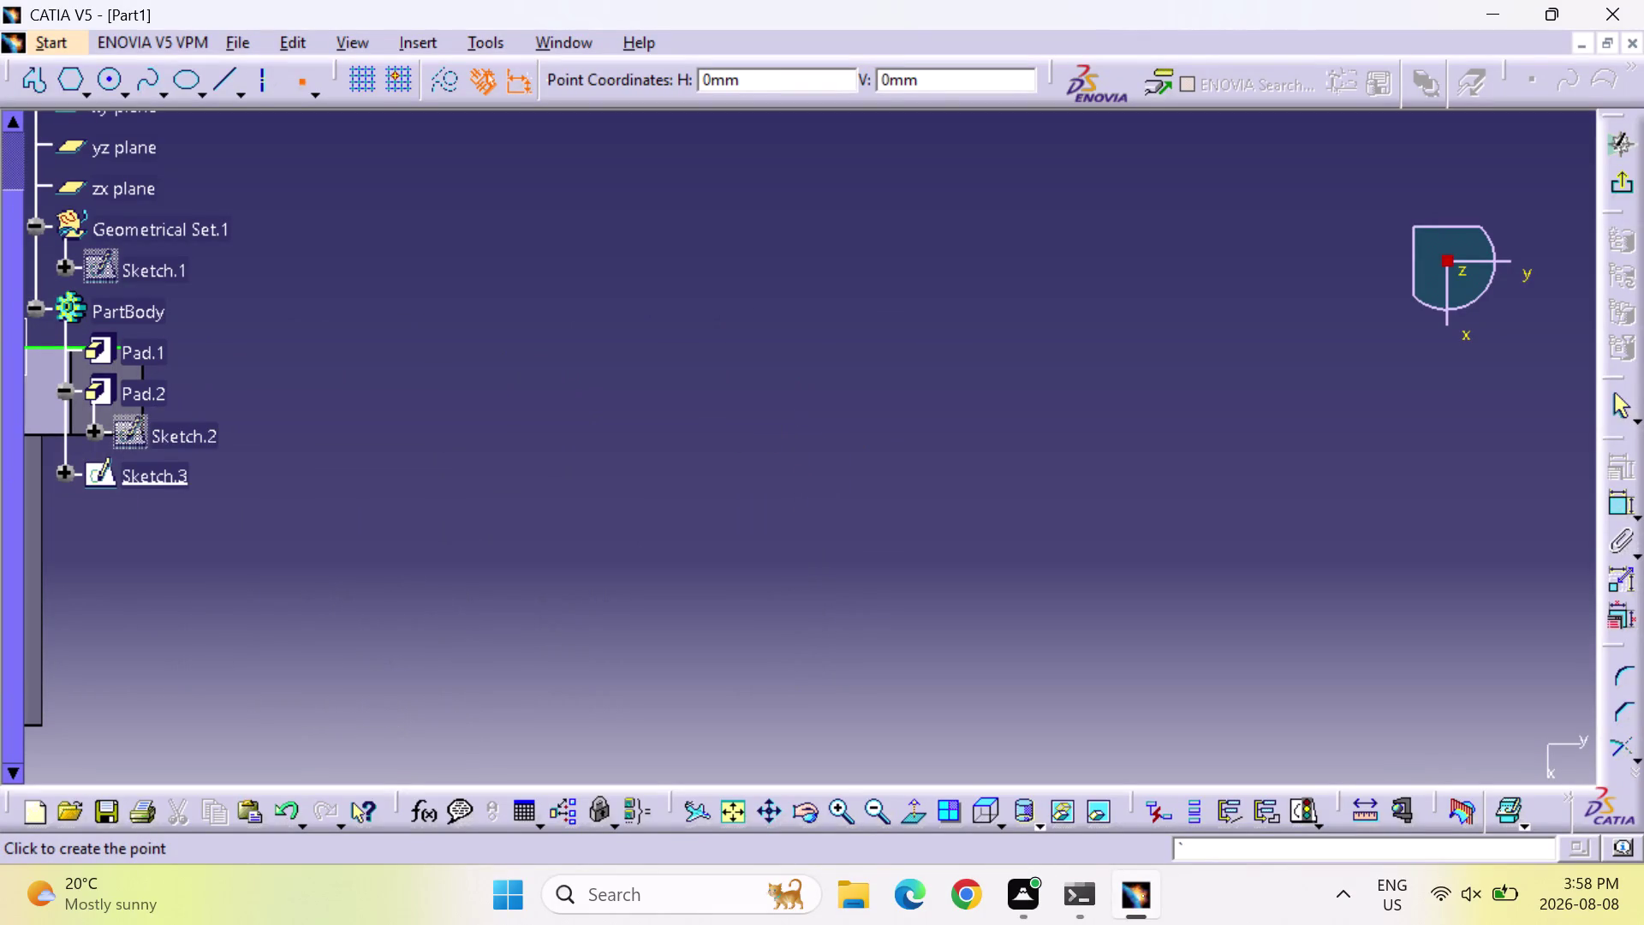
Exit the empty Sketch.3 and return to the 3D screw part.
click(296, 85)
click(674, 79)
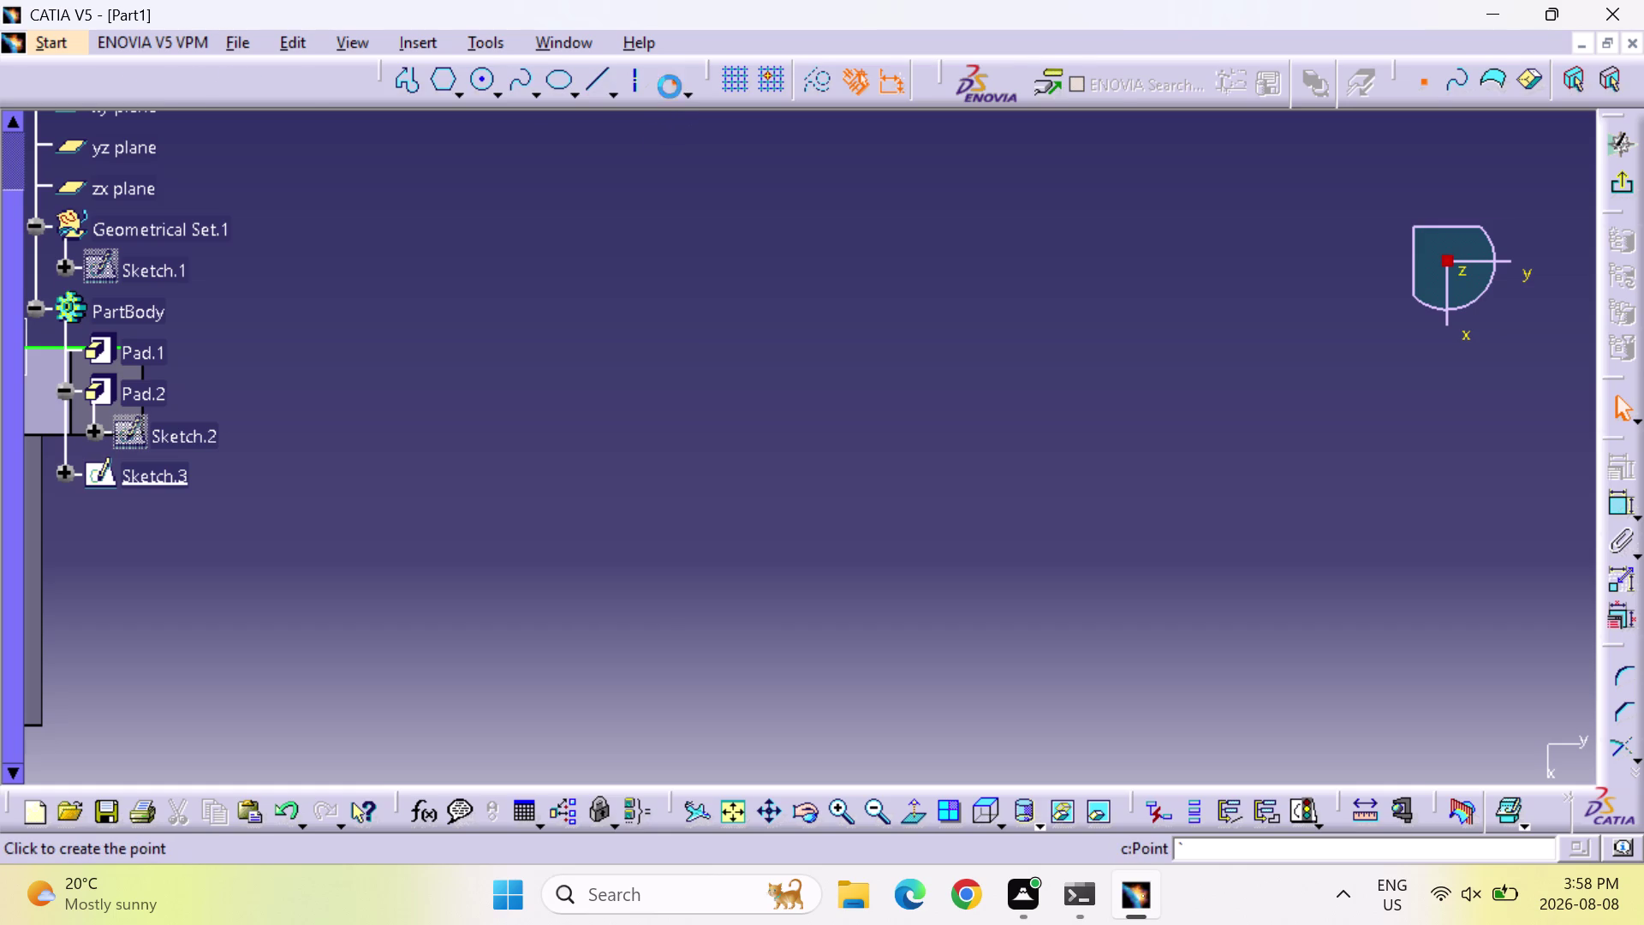
click(693, 345)
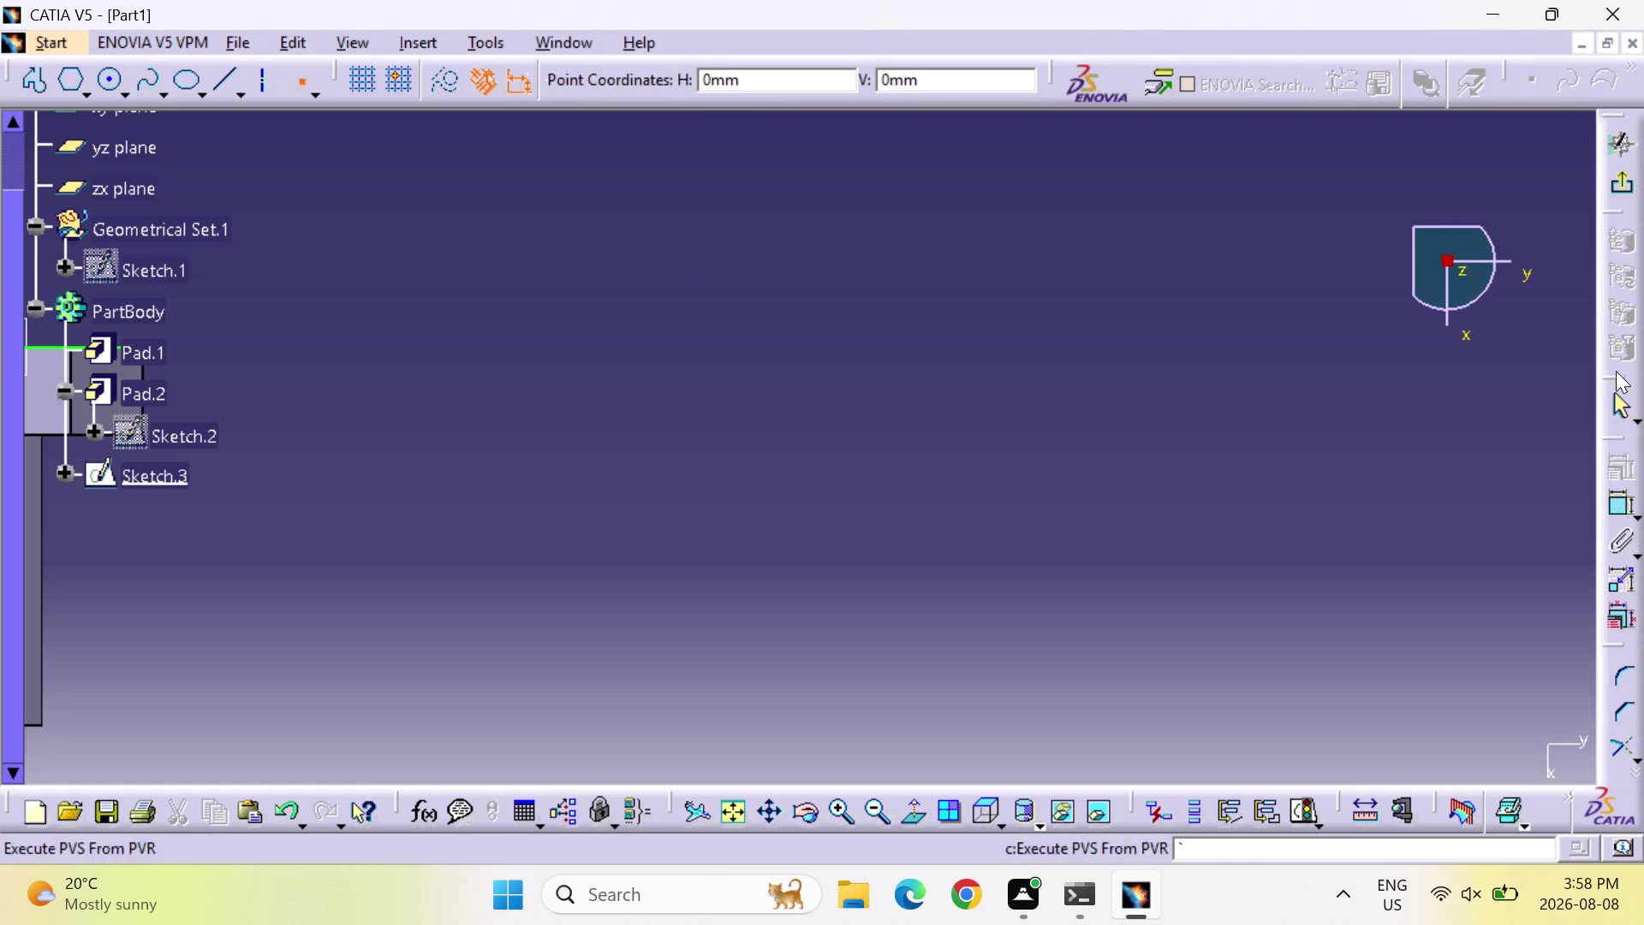
Review the specification tree and bring up the Save As dialog for the part.
drag(1622, 184, 1605, 192)
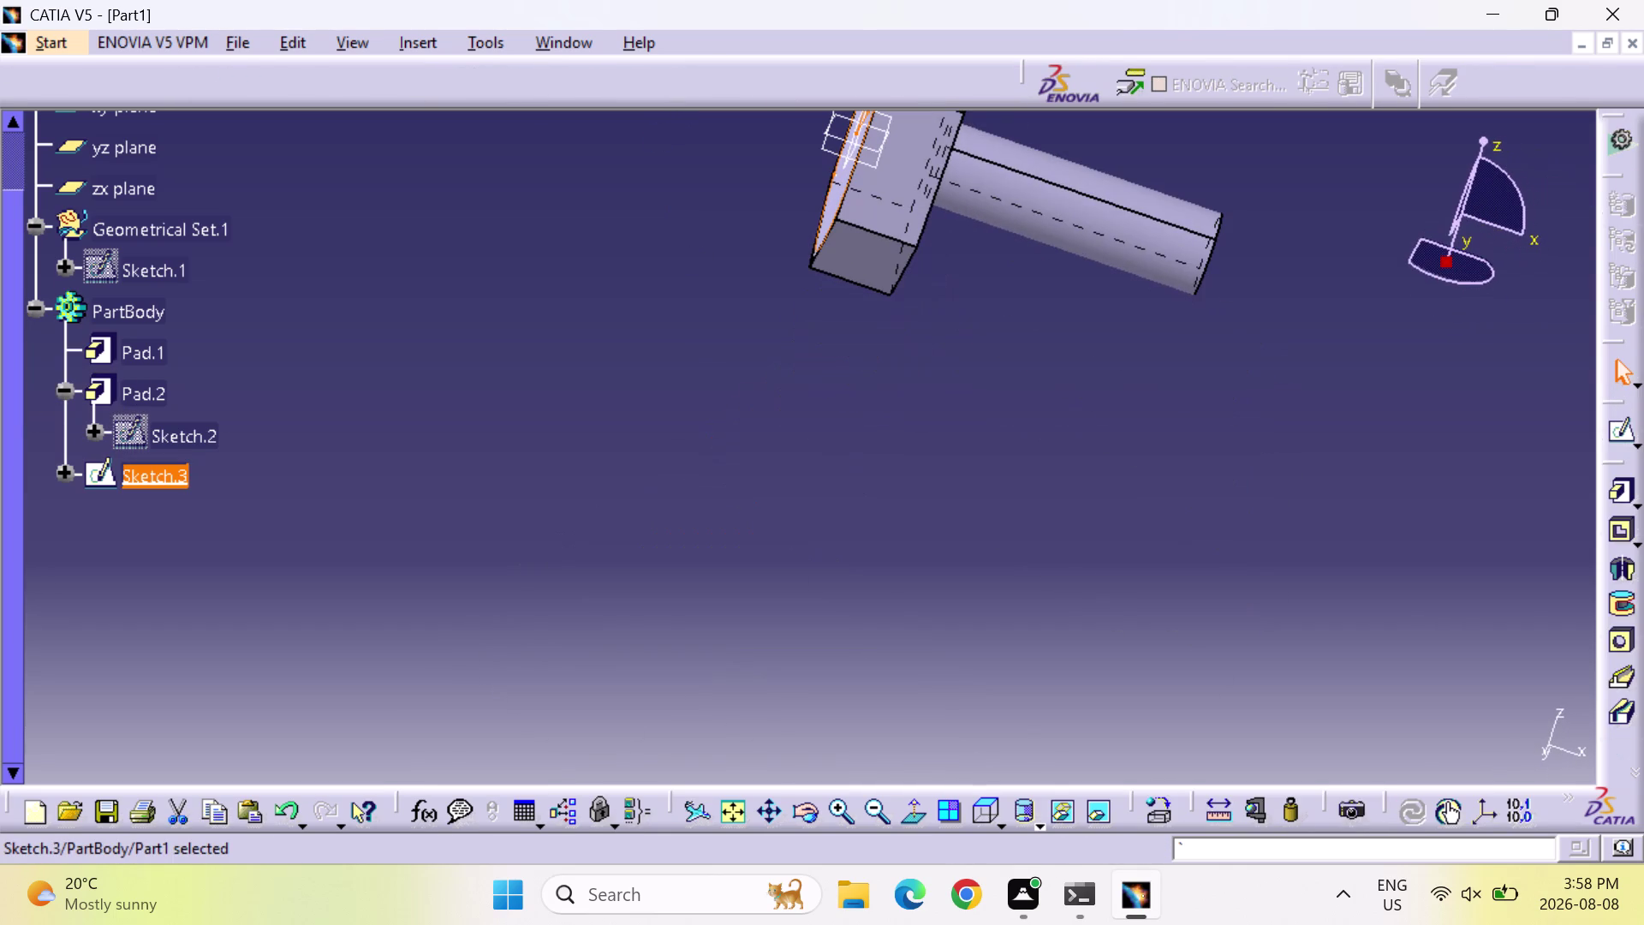
scroll(up, 3)
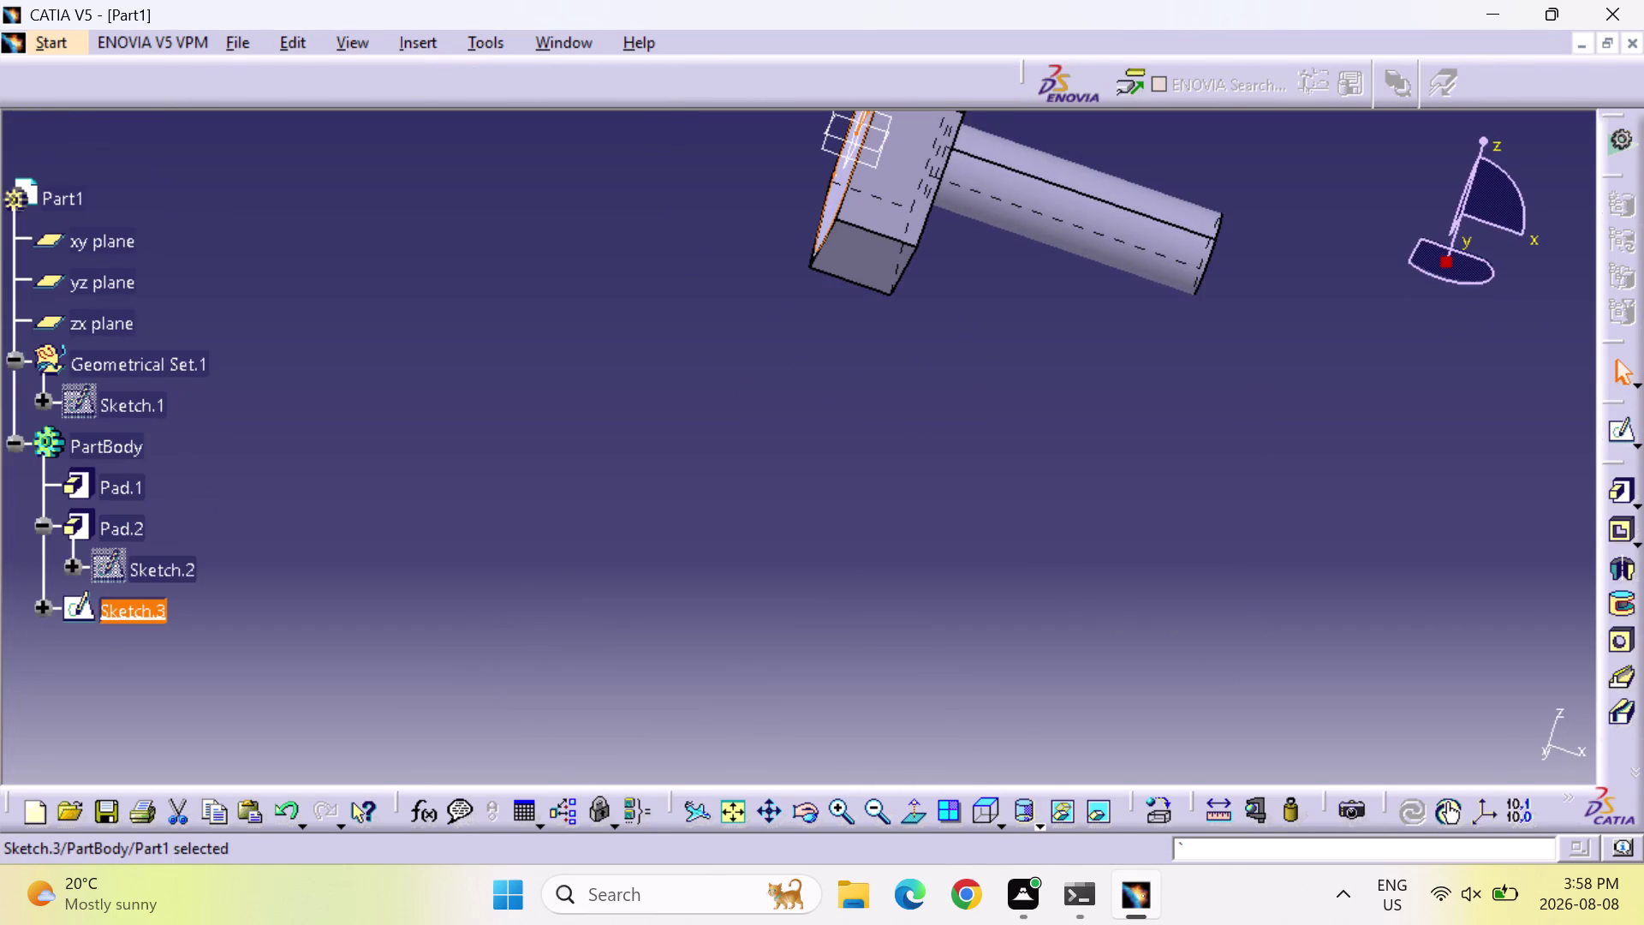
scroll(down, 3)
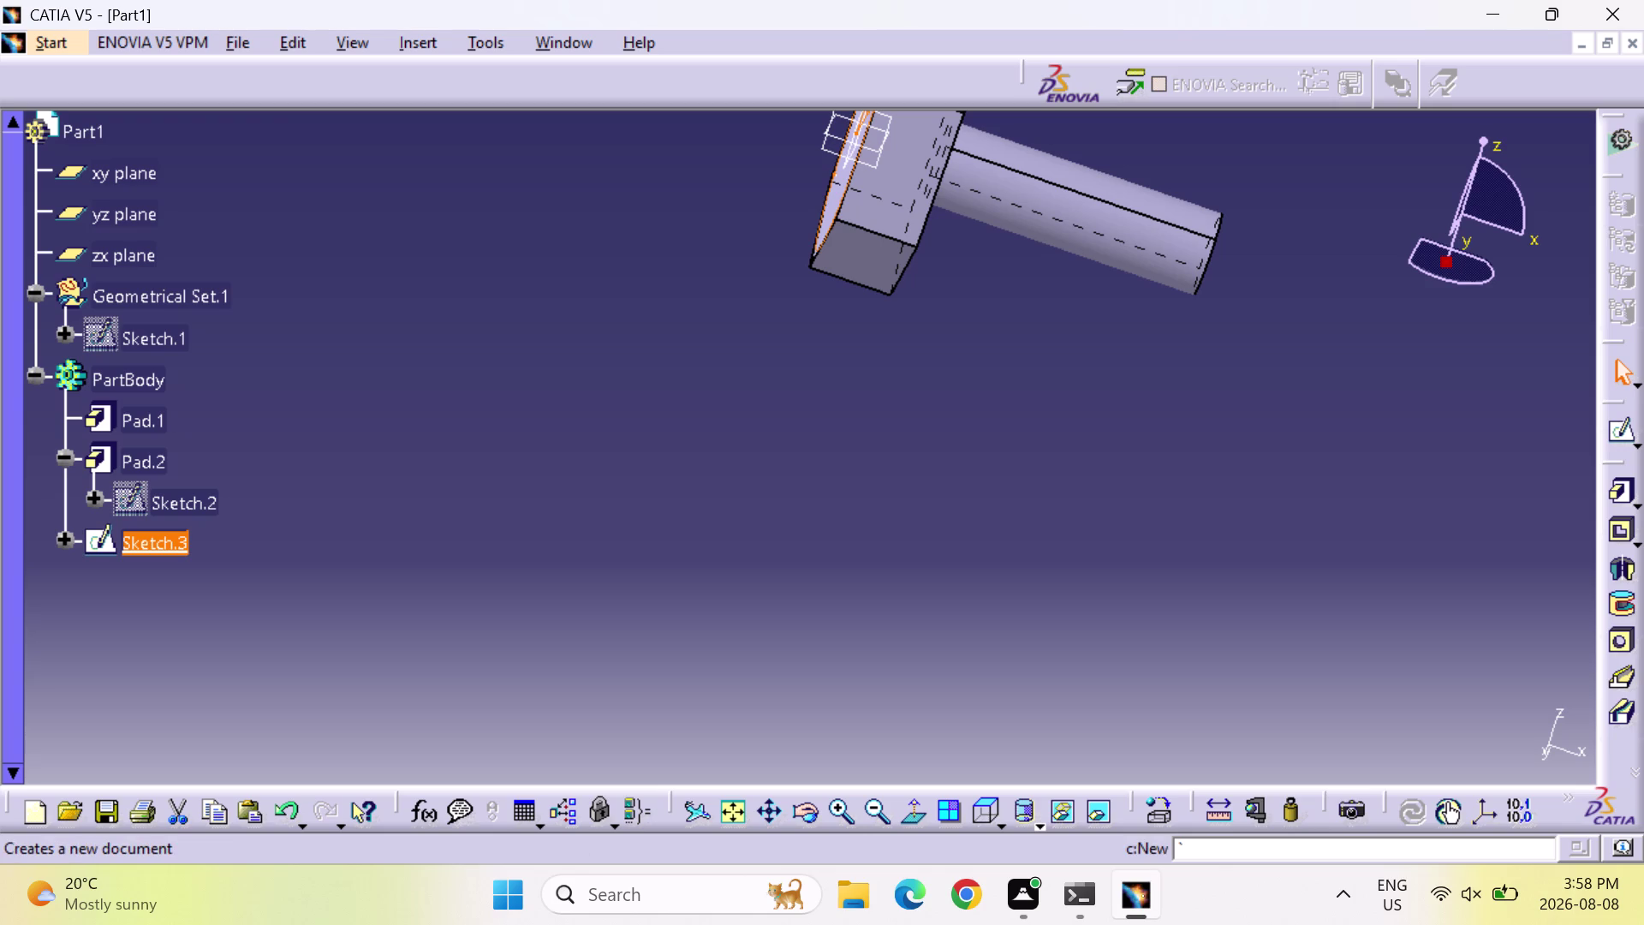
key(ctrl+s)
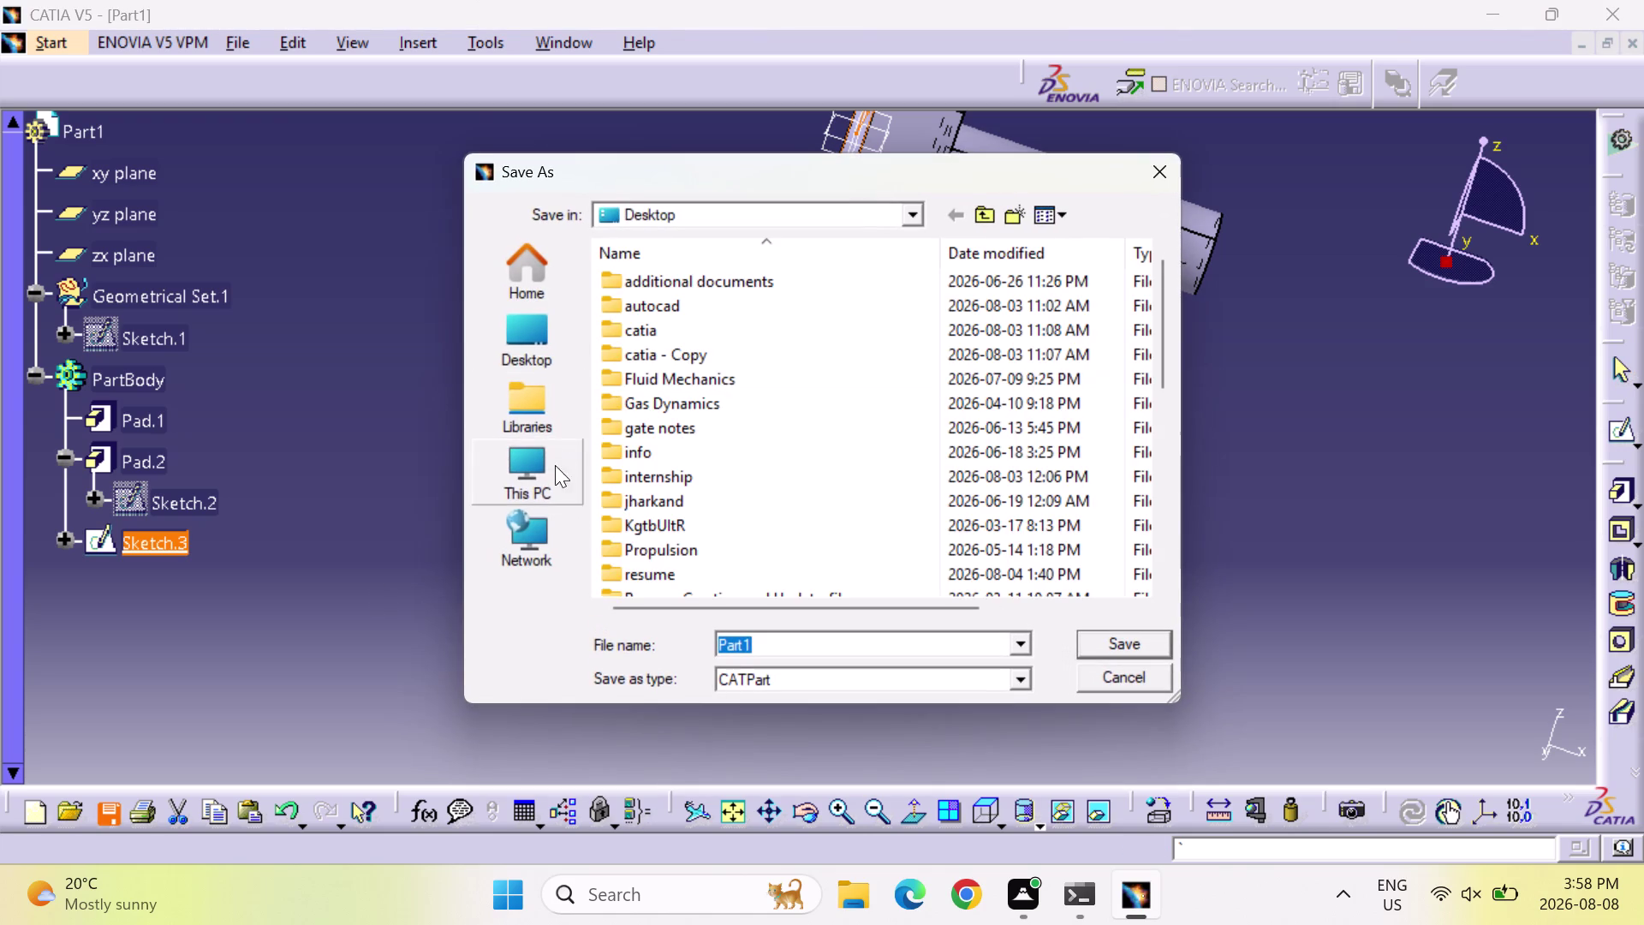
Save the part to the Desktop as SCREW.CATPart, overwriting the existing file.
click(526, 345)
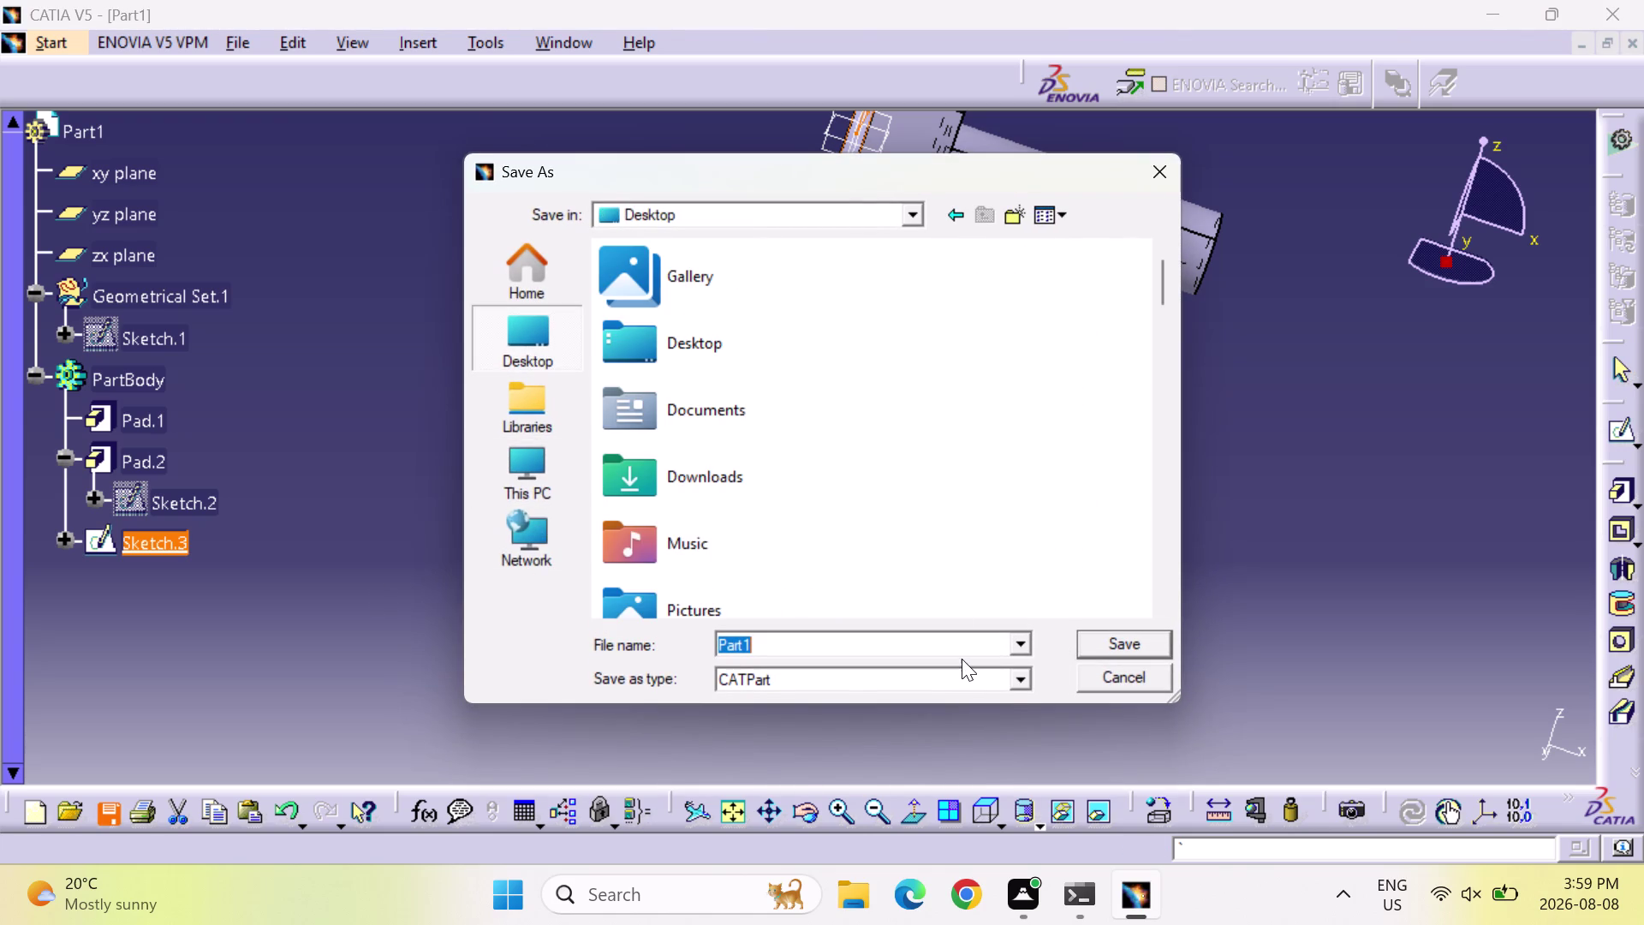
text(SCR)
key(e)
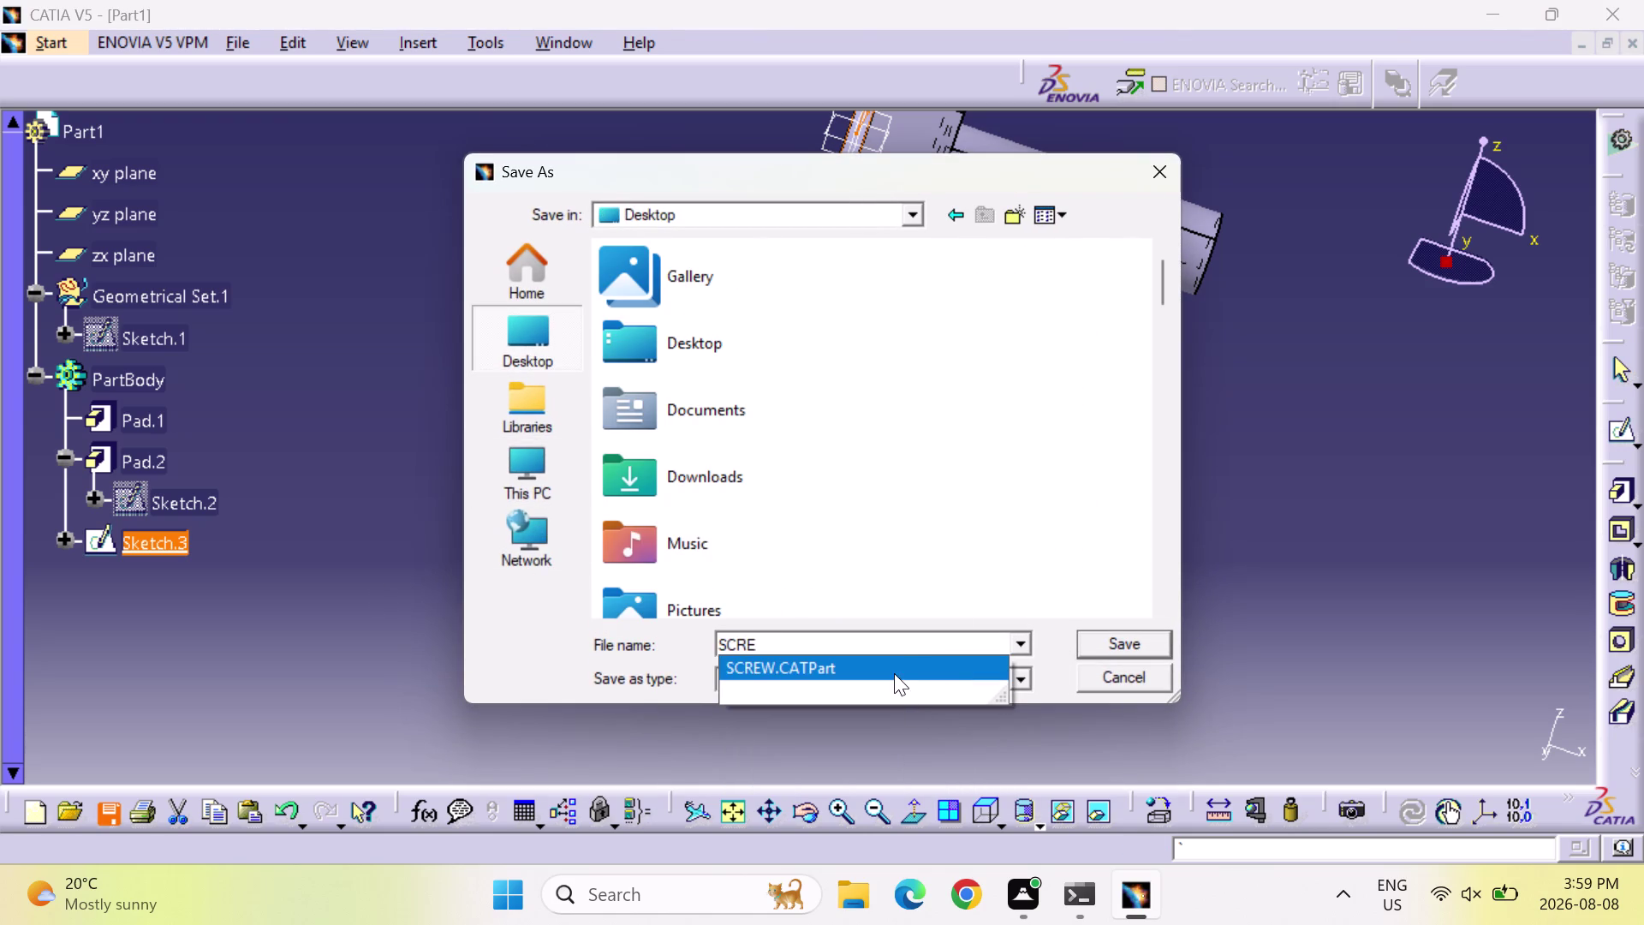
key(w)
key(Return)
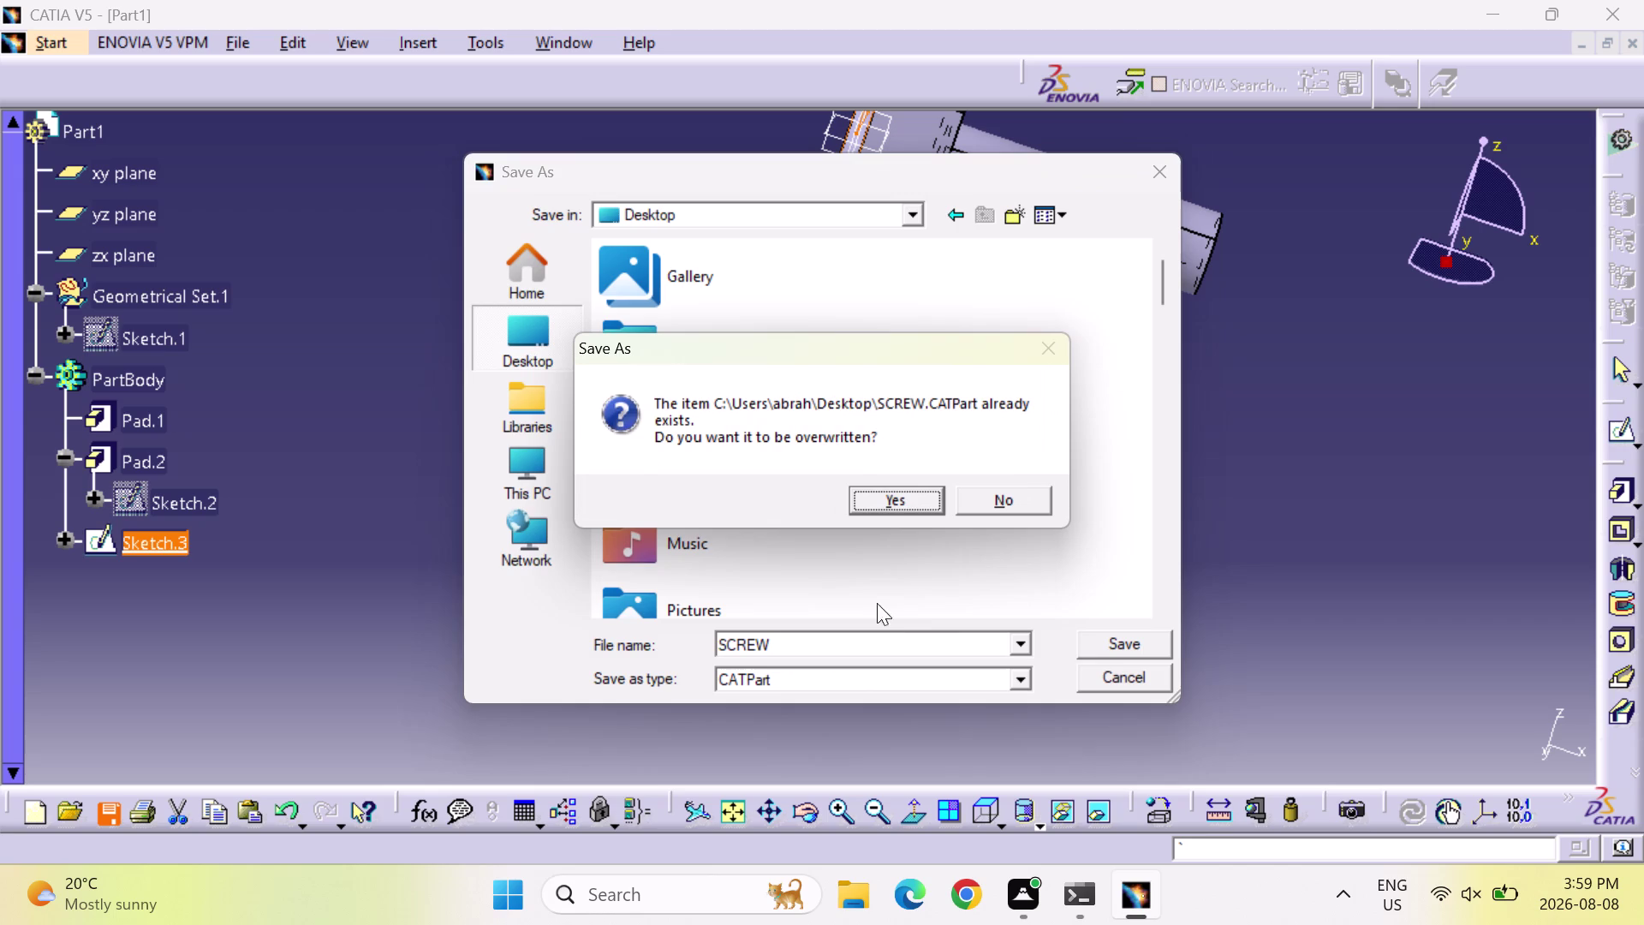
click(907, 504)
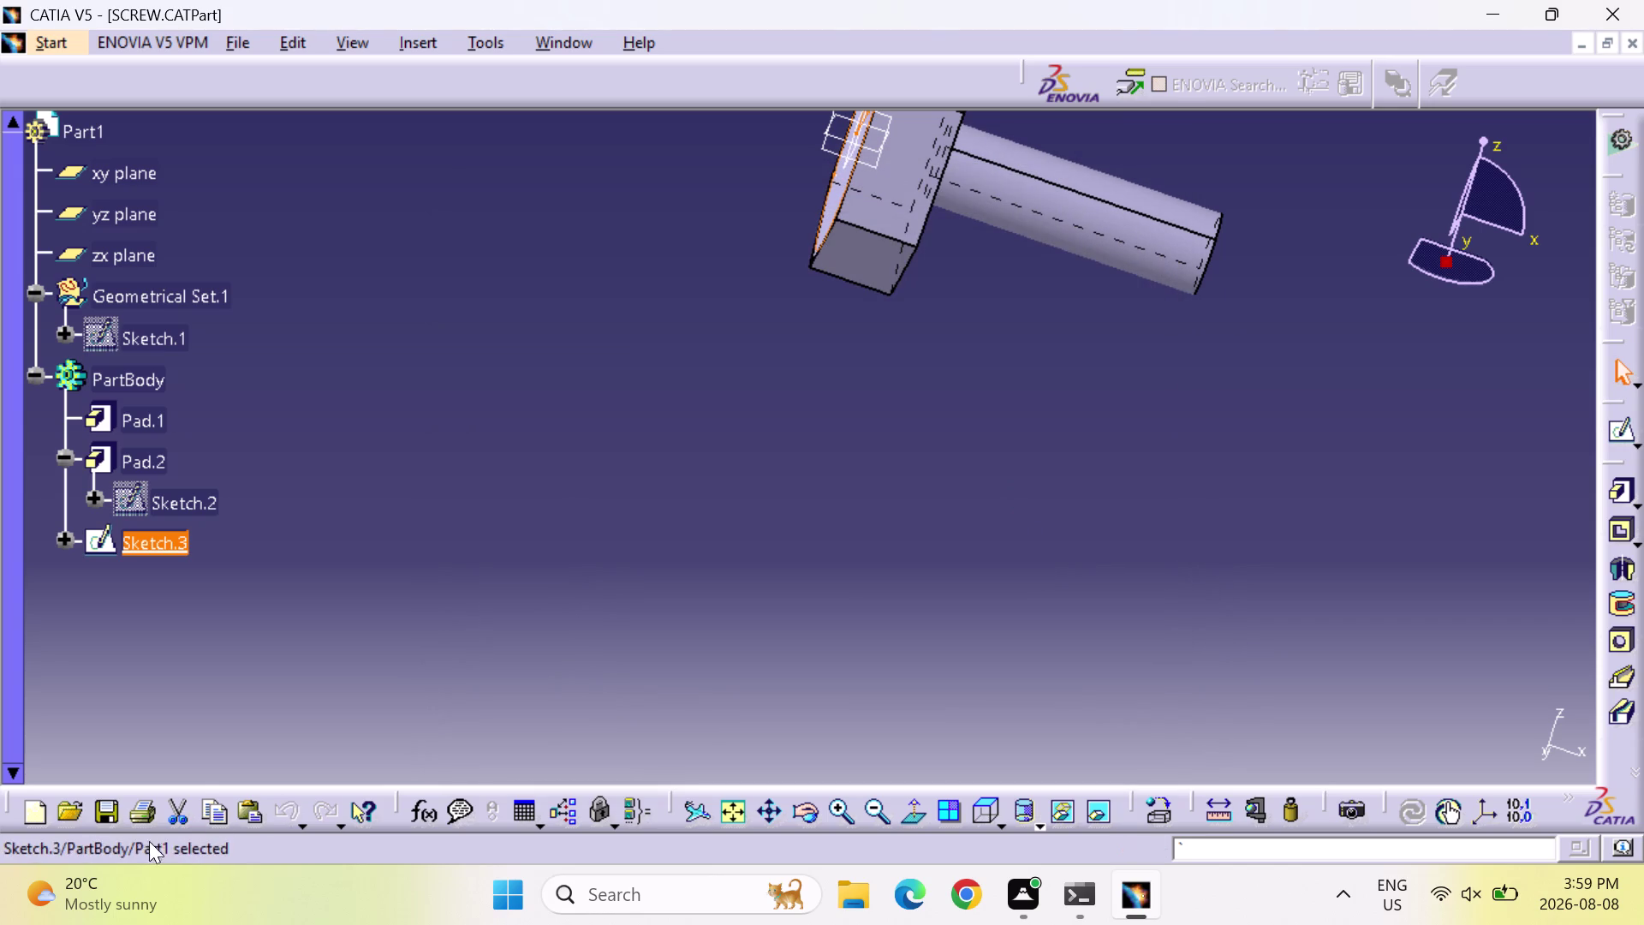
Delete the empty Sketch.3, then enter SCREW as the print output name.
click(164, 813)
click(152, 814)
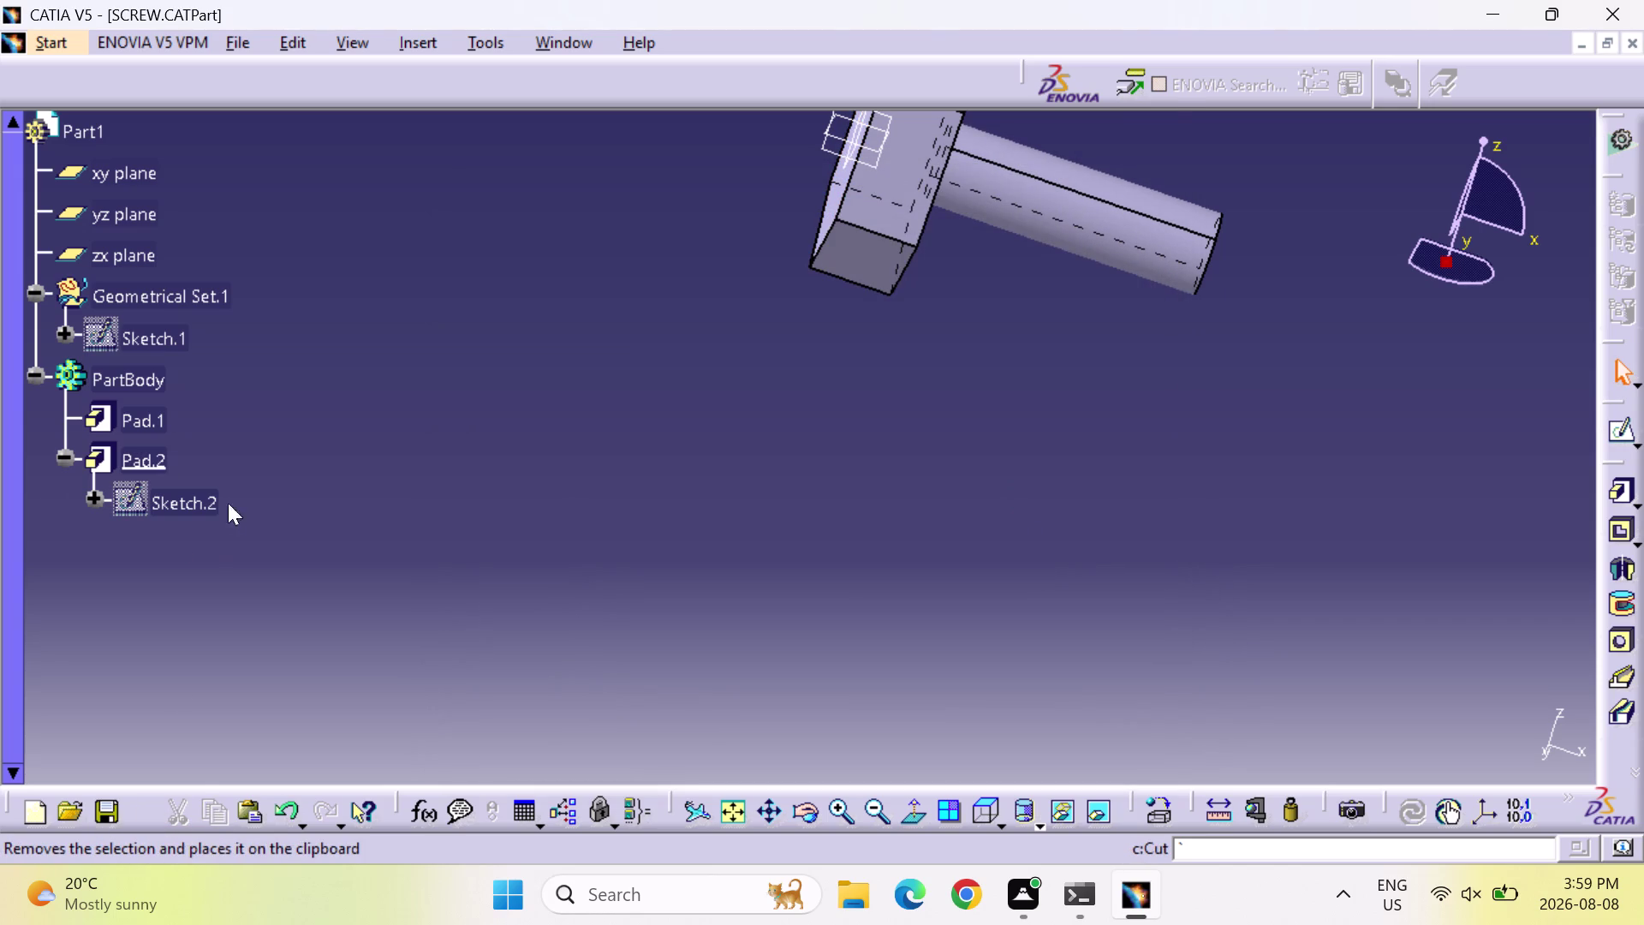
click(524, 409)
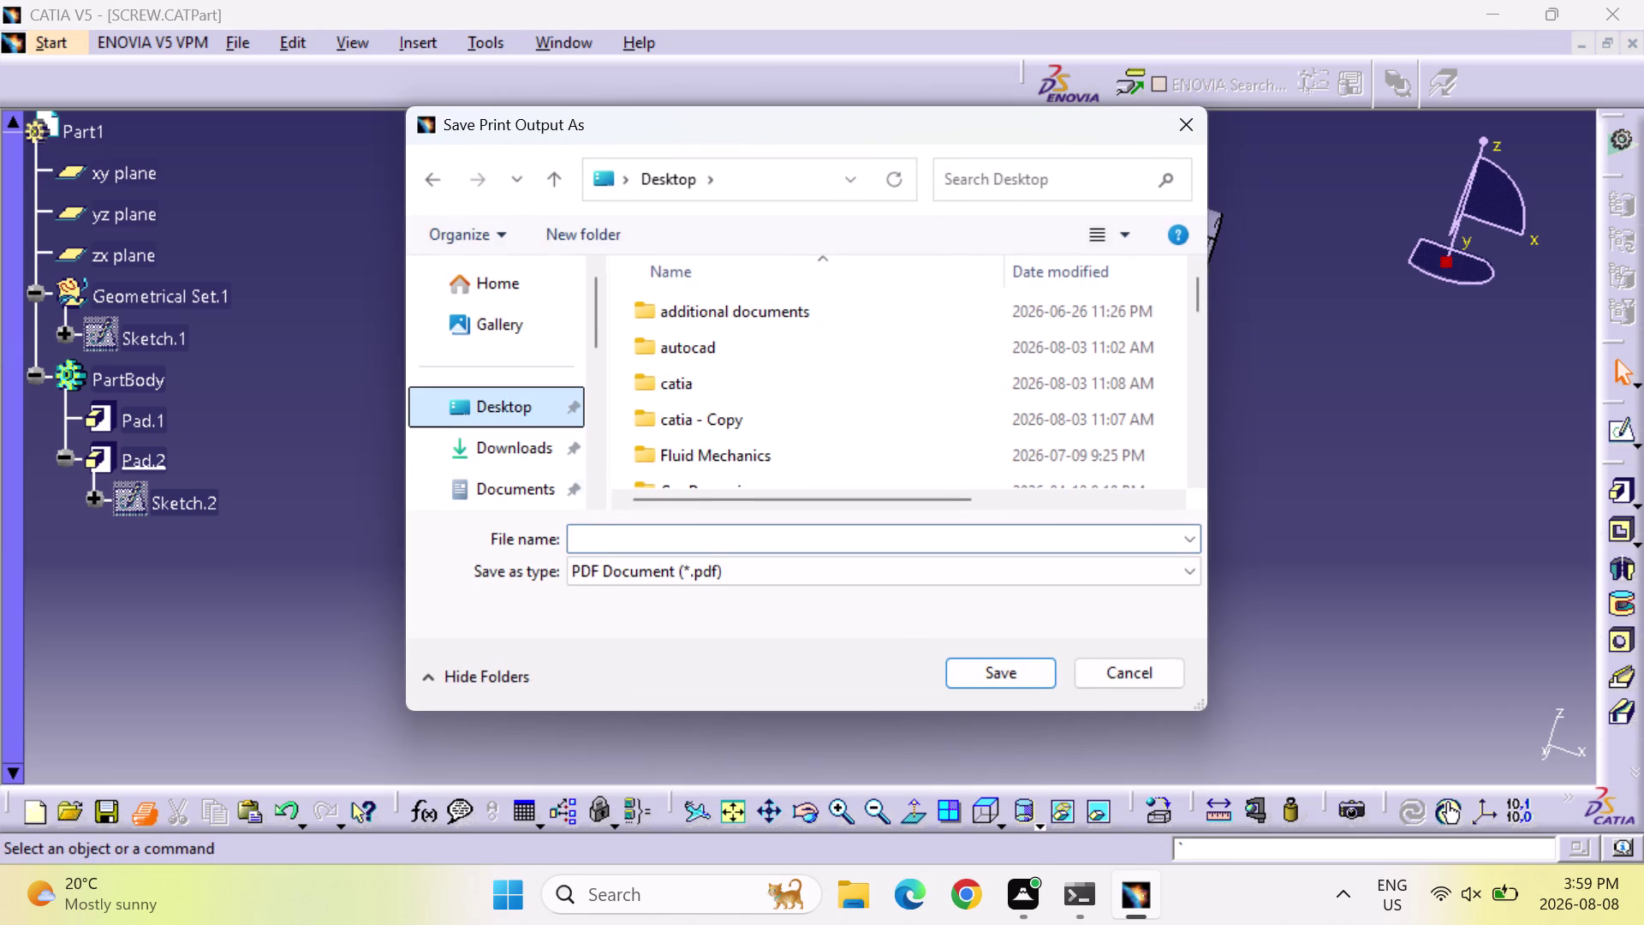
key(s)
key(c)
key(r)
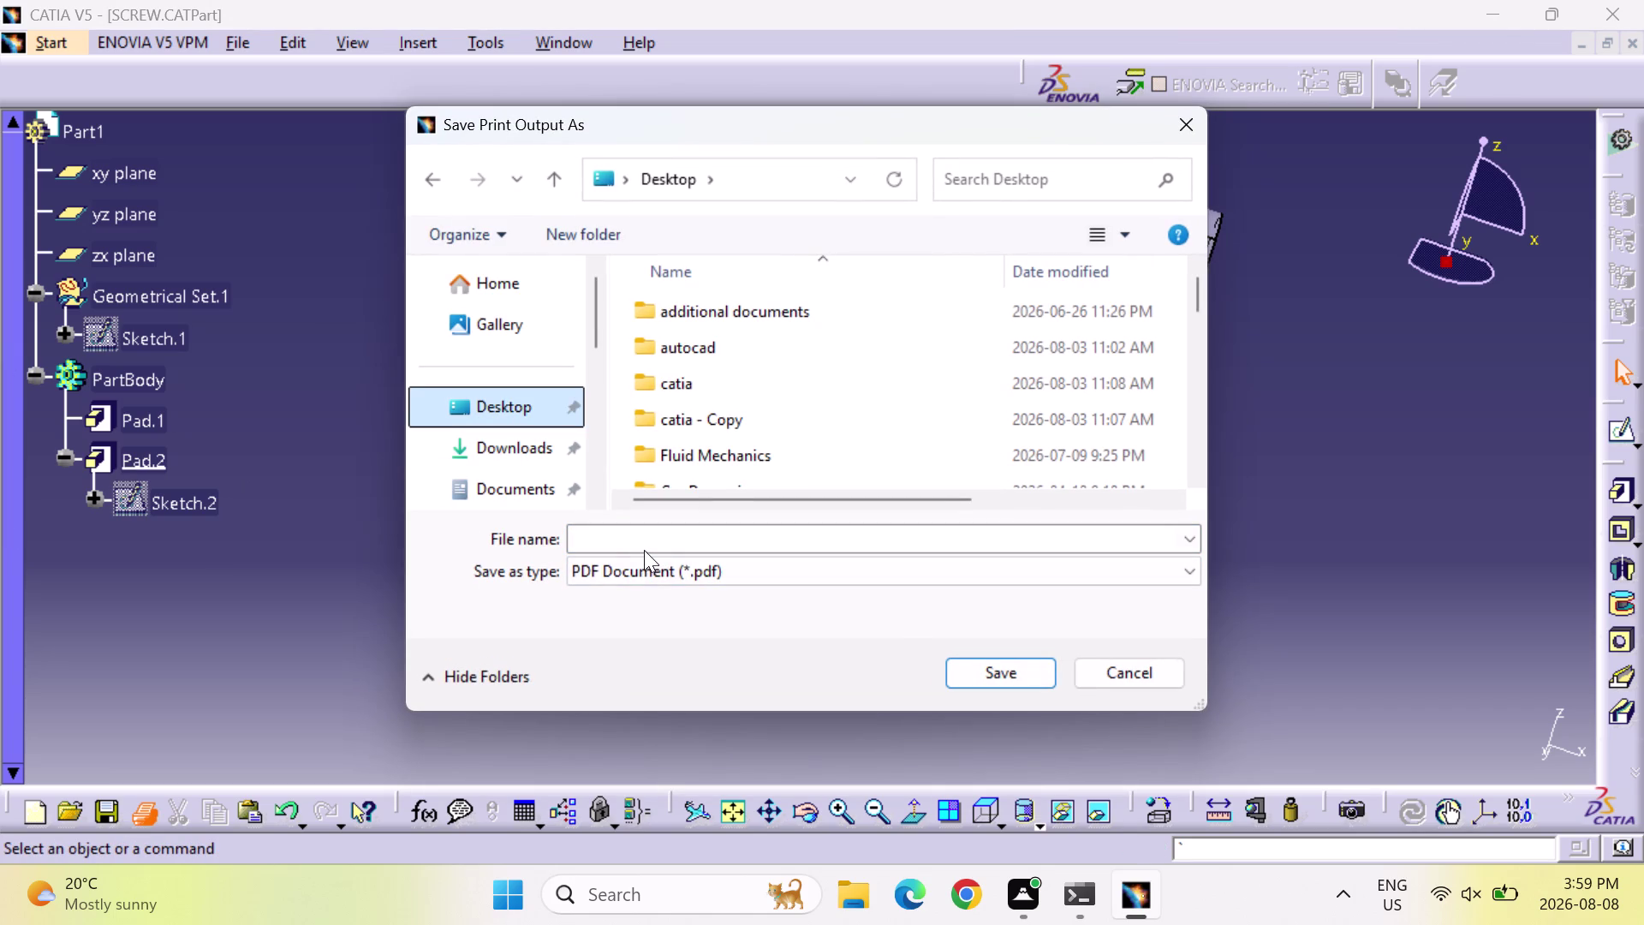
text(EW)
Retype SCREW as the print output file name and close the dialog.
click(736, 547)
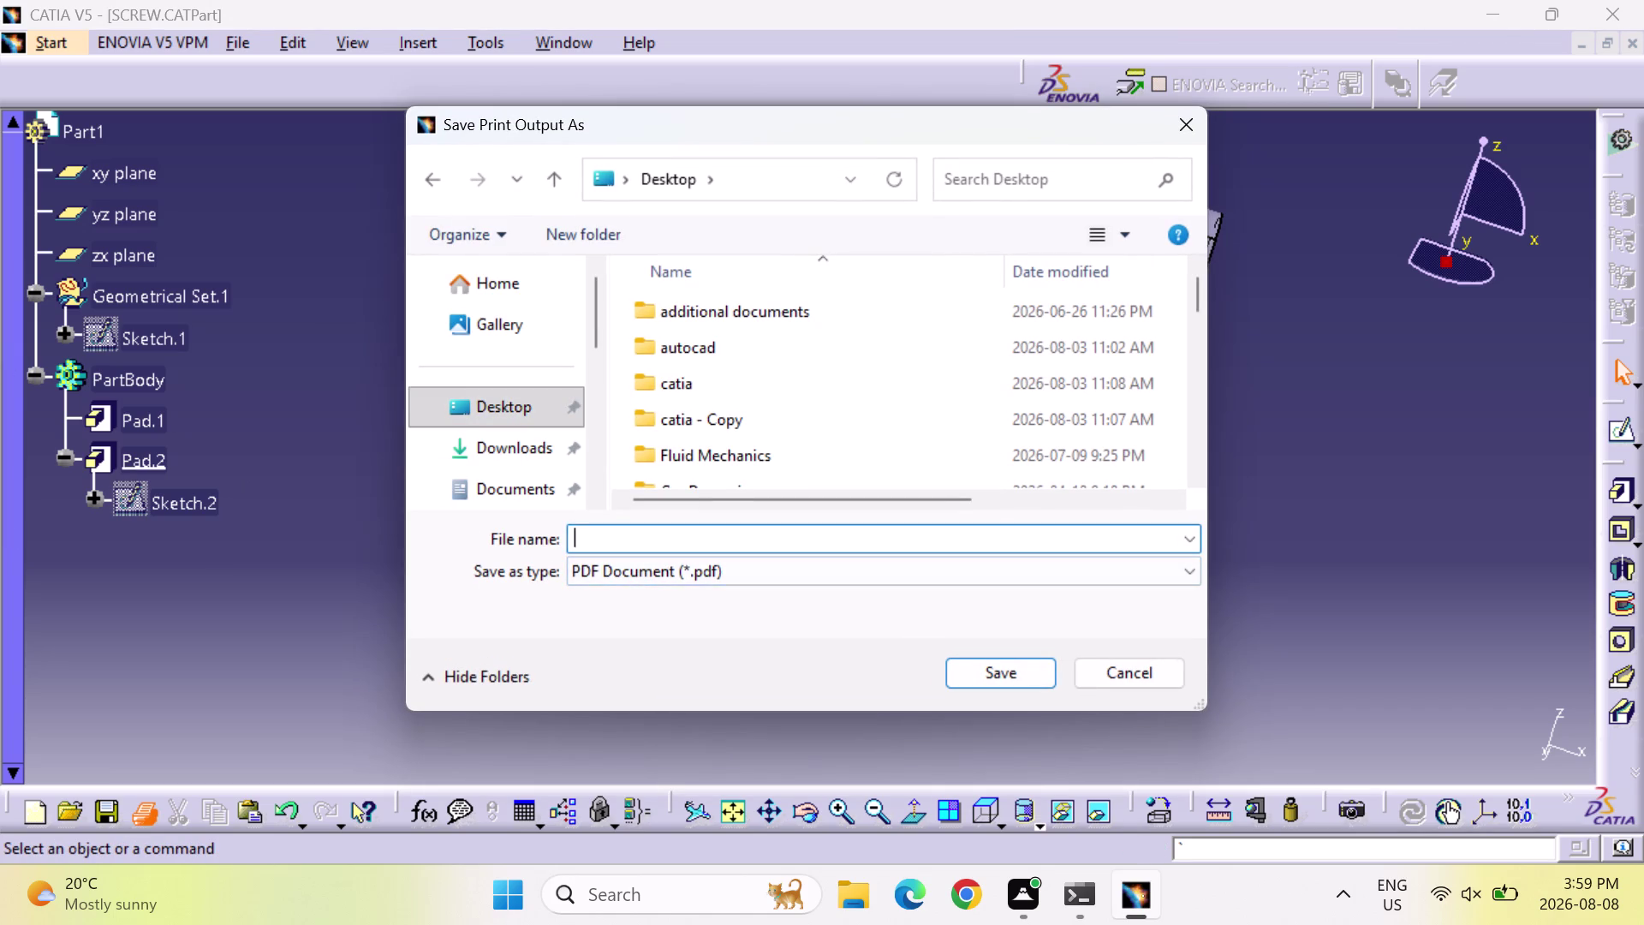
key(s)
key(c)
text(RE)
key(w)
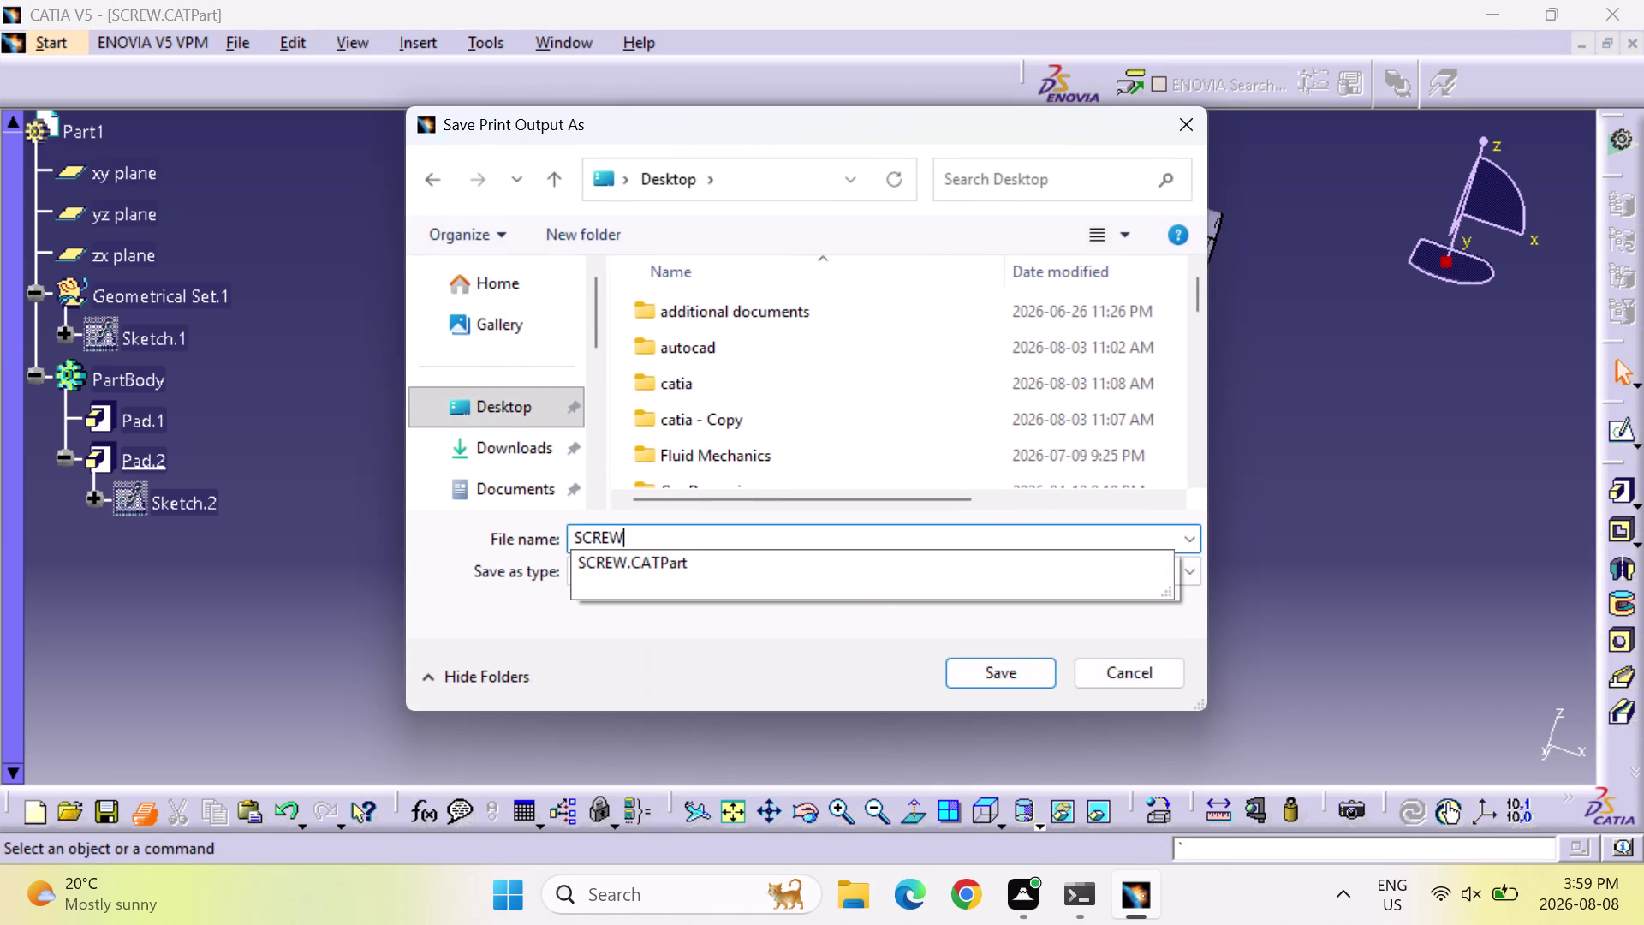
click(993, 677)
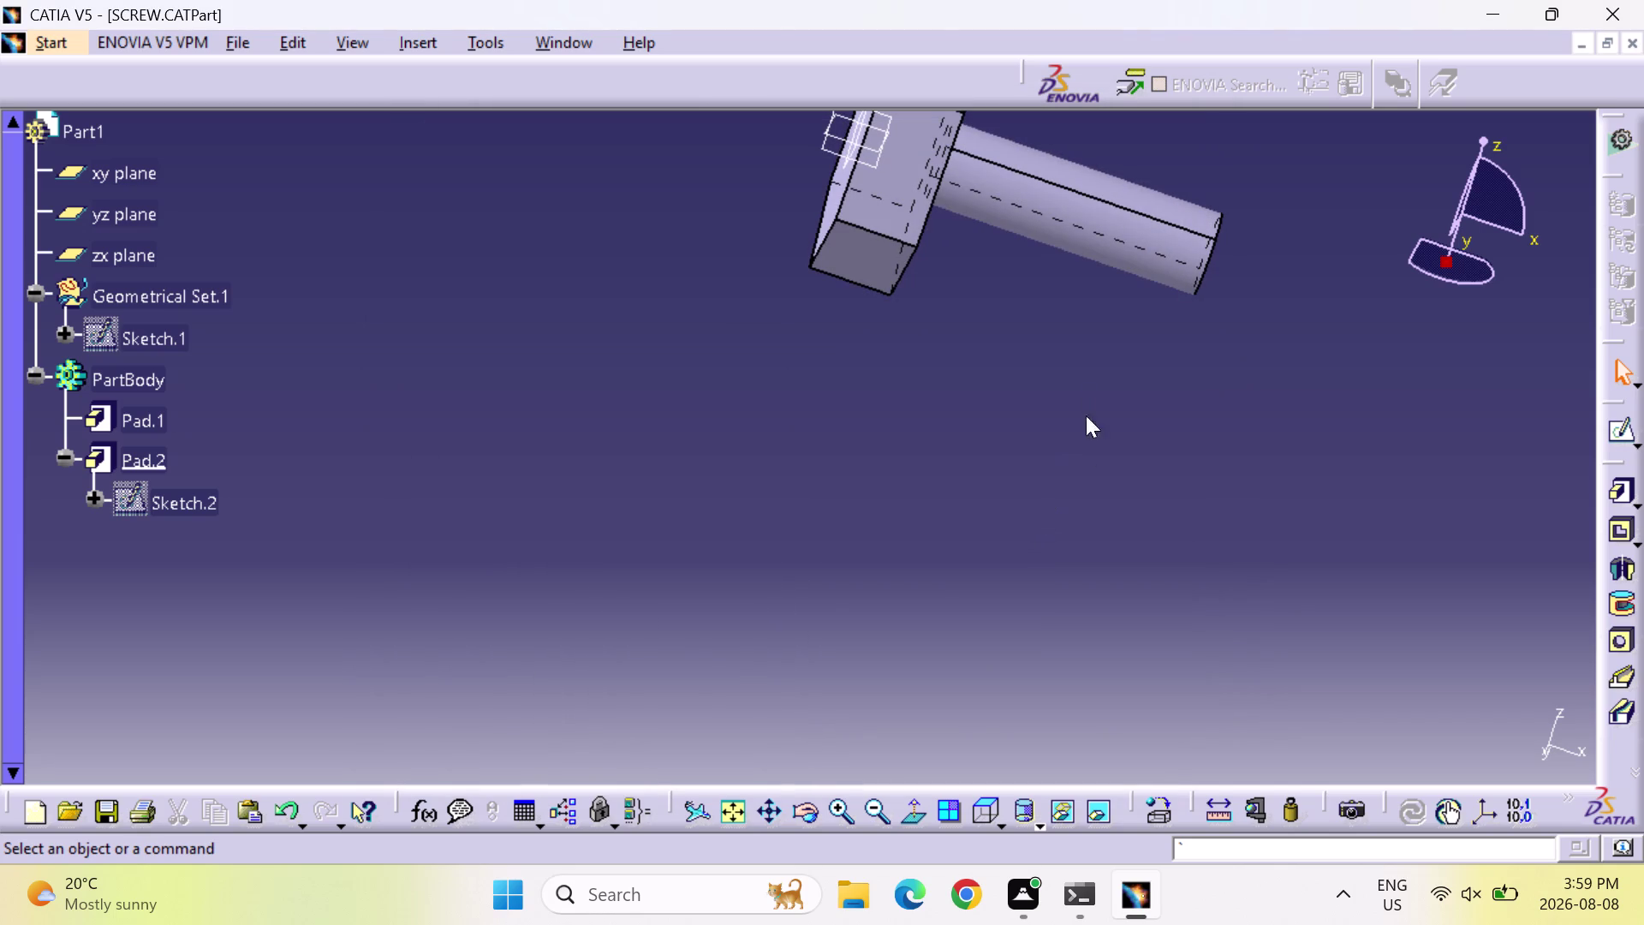
Orbit the screw to view its rectangular head and full cylindrical shank.
middle_drag(1086, 461, 1011, 554)
right_drag(1086, 461, 1011, 554)
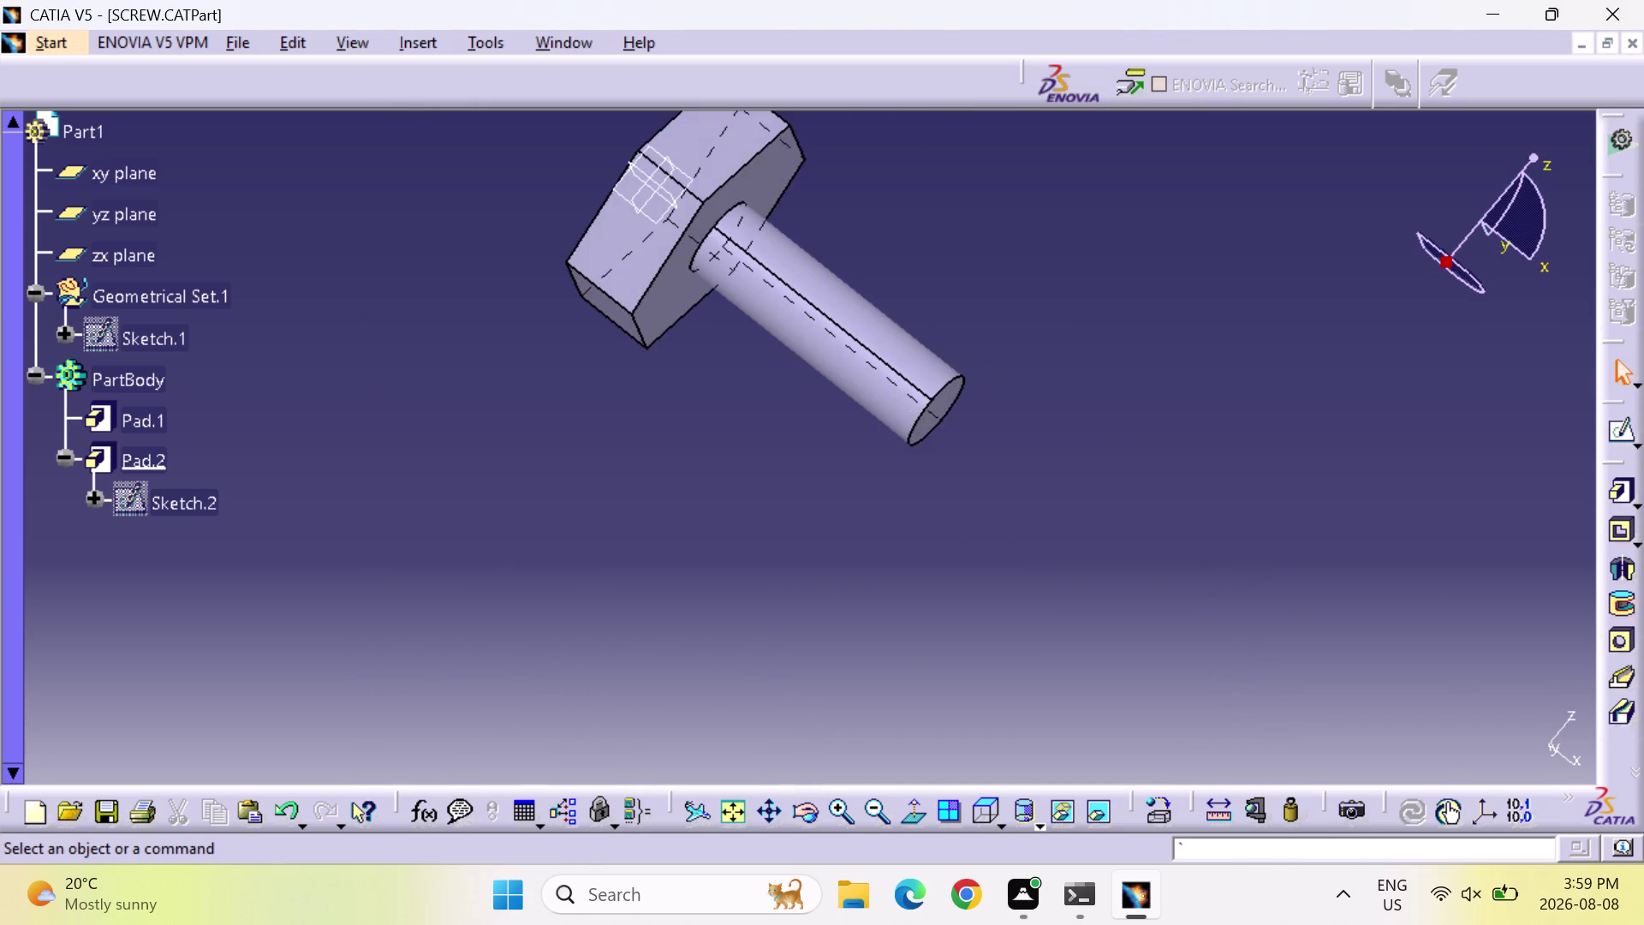
middle_drag(1010, 554, 949, 640)
right_drag(1011, 554, 949, 640)
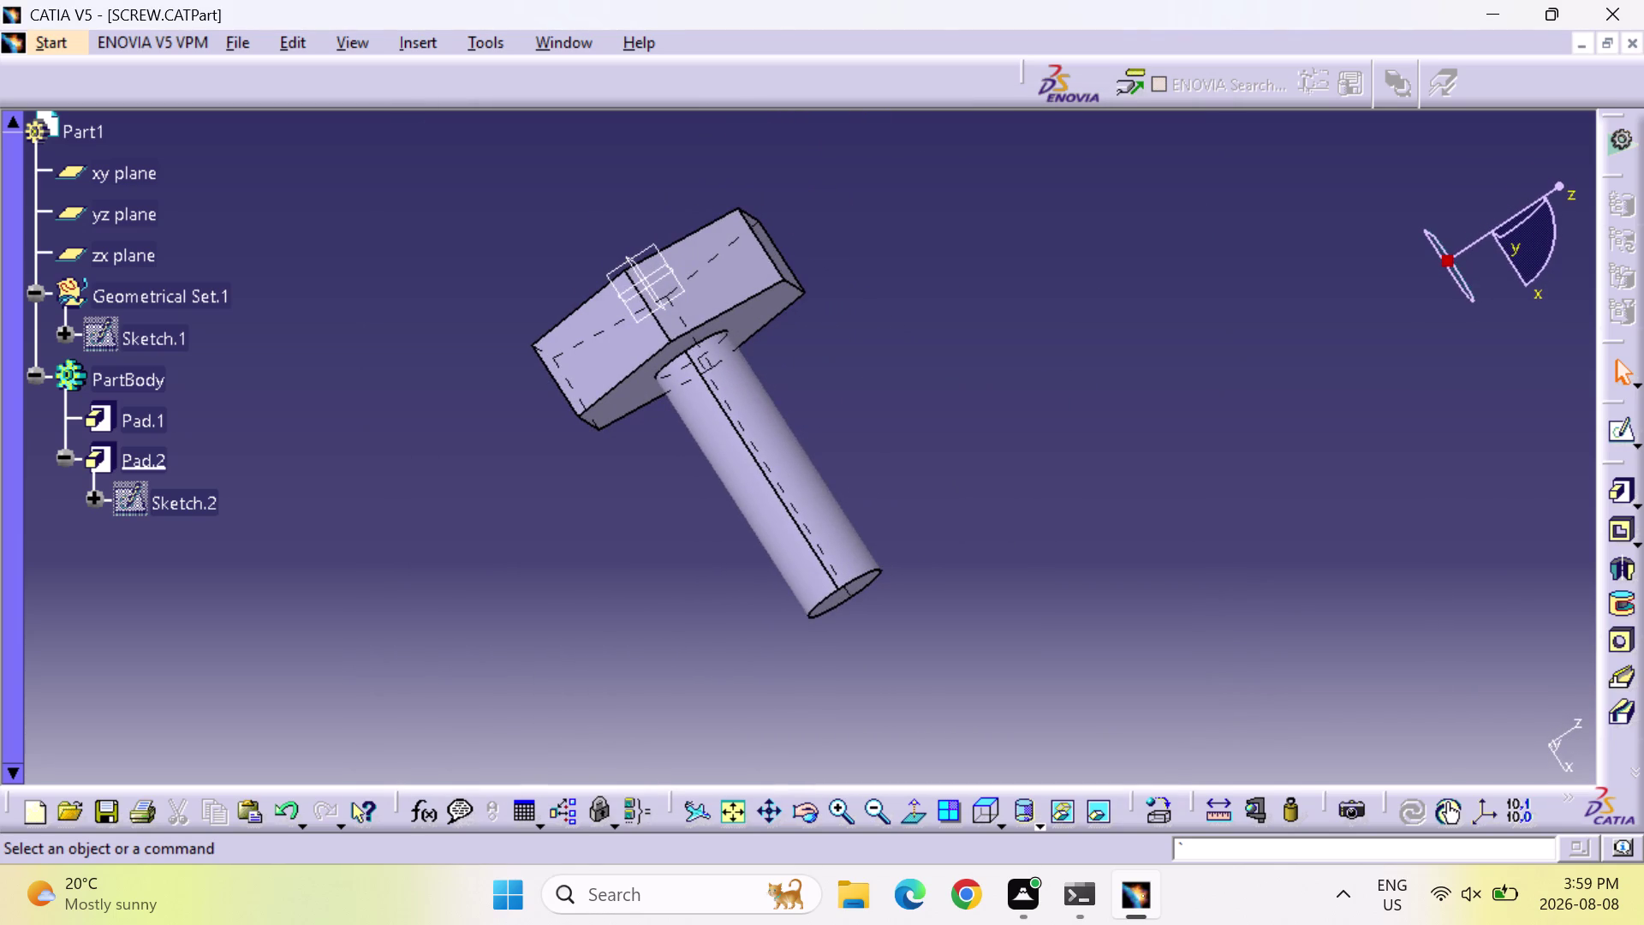
middle_drag(664, 616, 693, 610)
right_drag(664, 616, 694, 610)
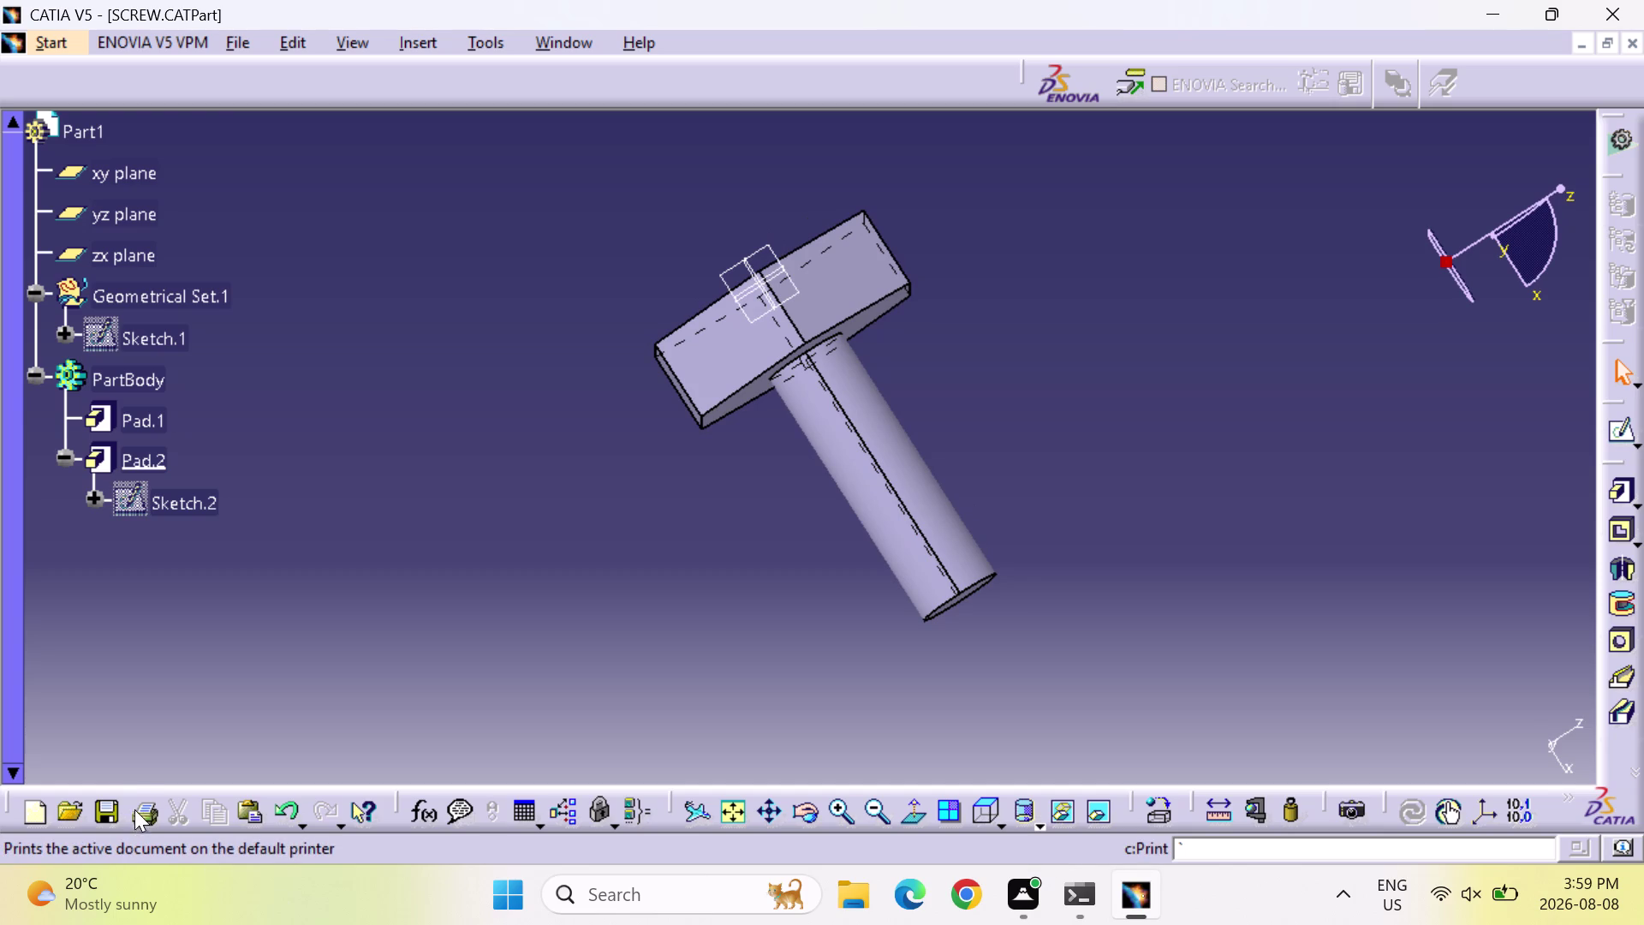